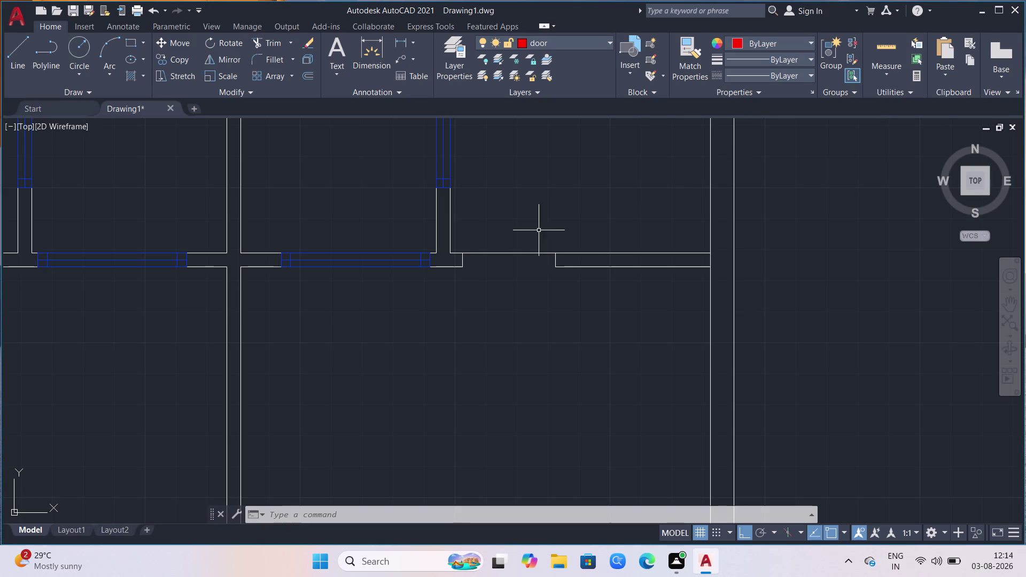
Zoom to the upper-left doorway and start MTEXT, cancelling the first corner pick.
scroll(down, 3)
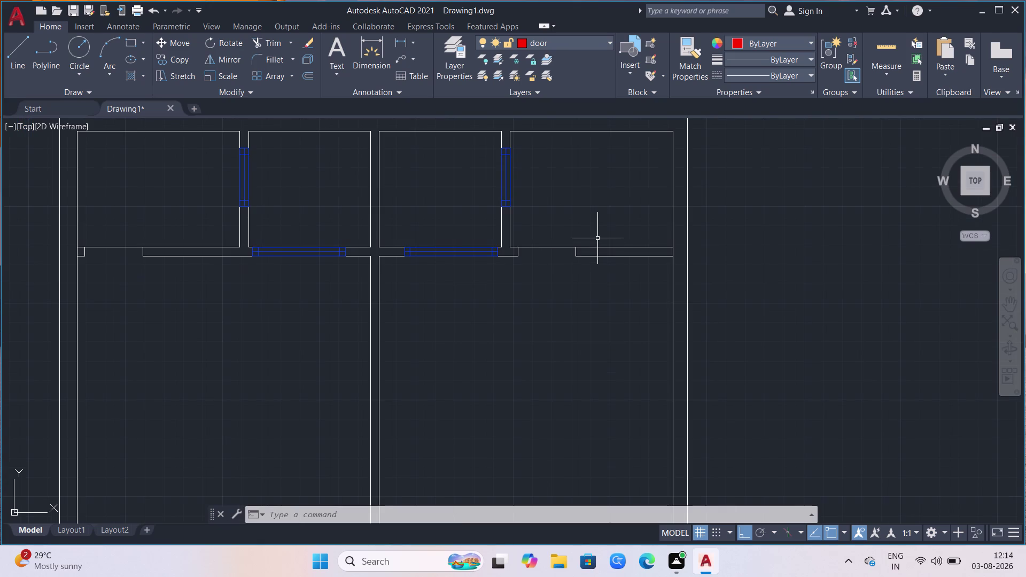
scroll(up, 3)
scroll(down, 3)
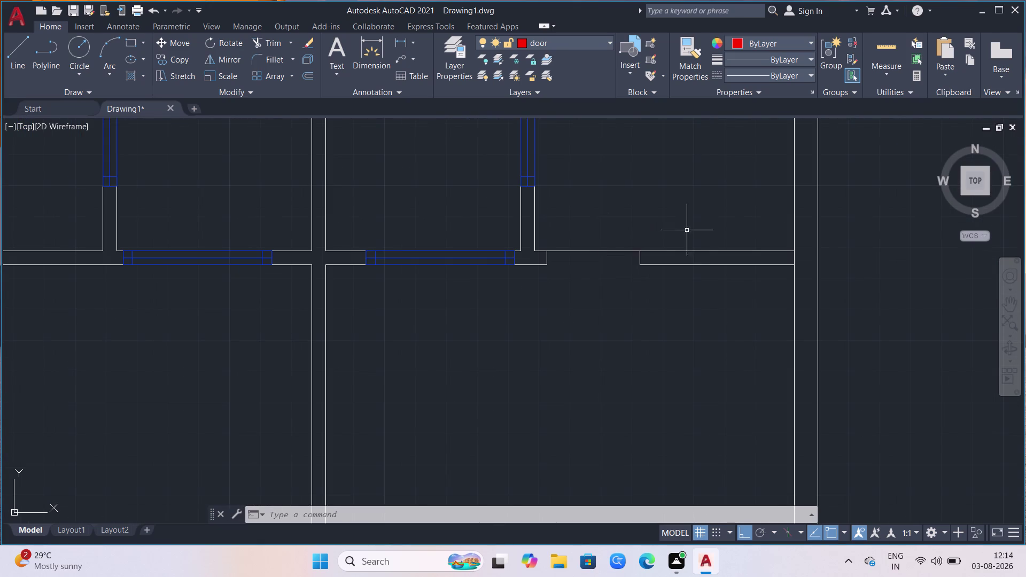
scroll(down, 3)
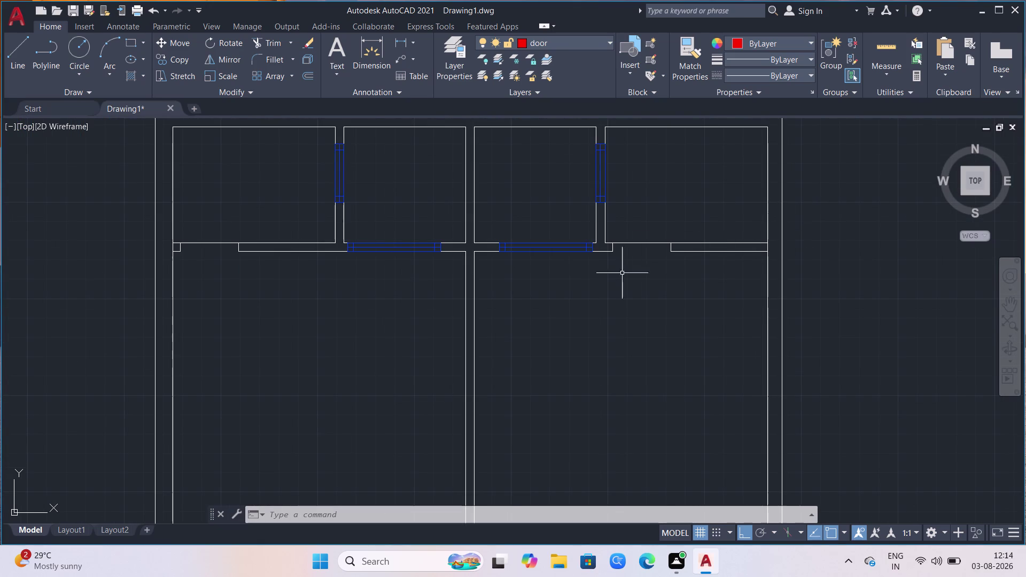
scroll(down, 3)
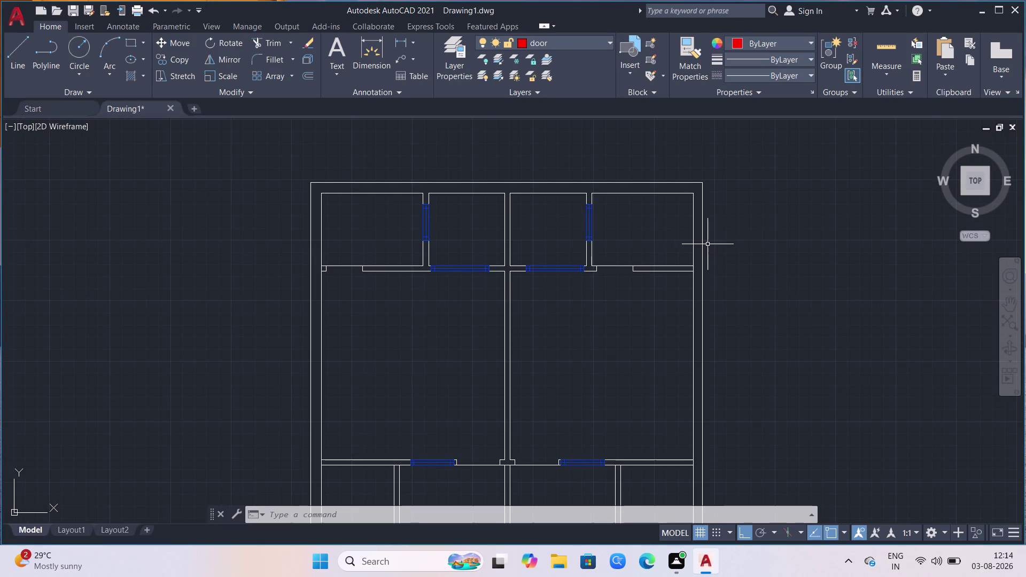
scroll(up, 3)
scroll(down, 3)
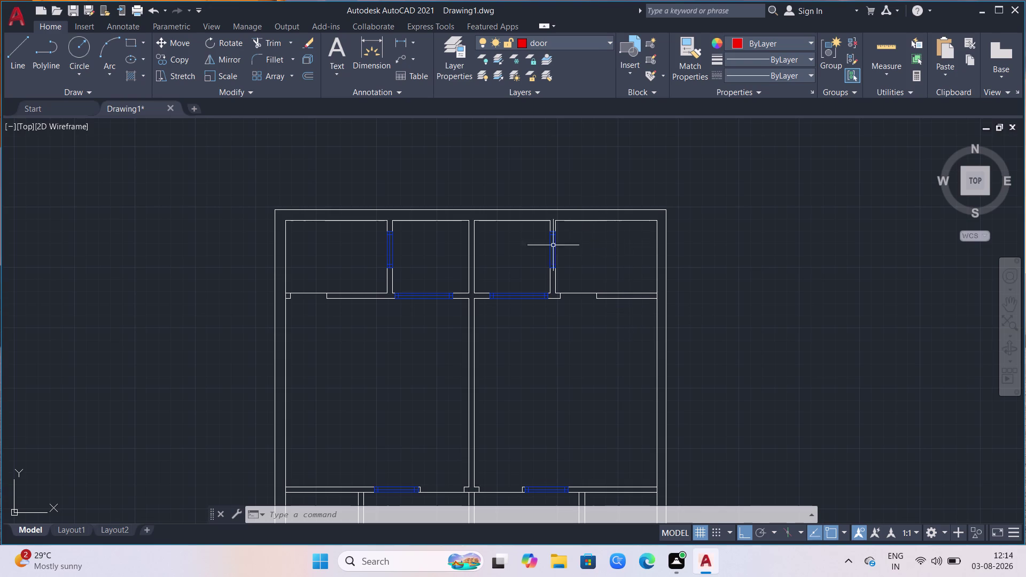
scroll(down, 3)
scroll(up, 3)
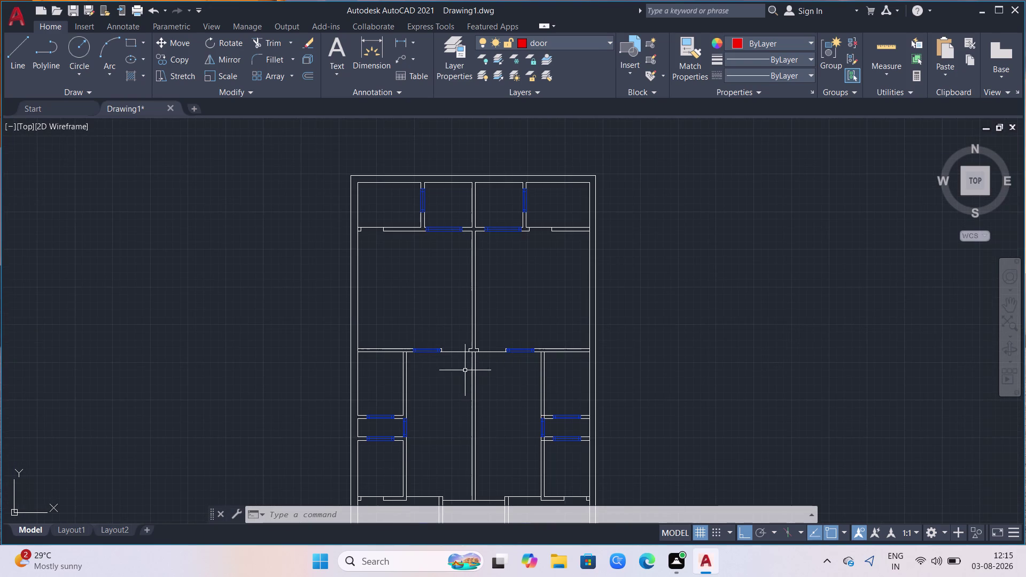
scroll(up, 3)
scroll(up, 3)
scroll(down, 3)
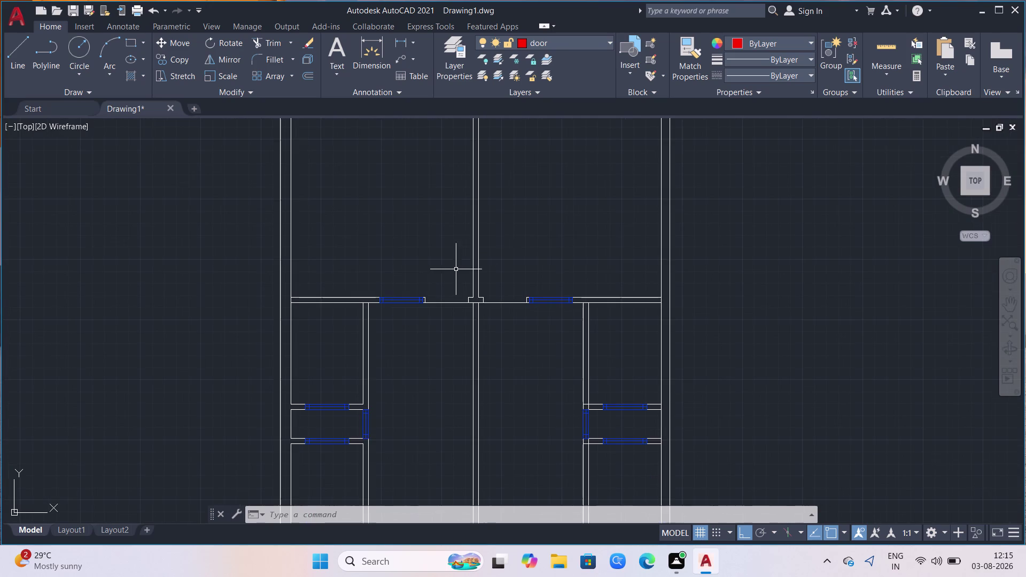
scroll(down, 3)
scroll(down, 3)
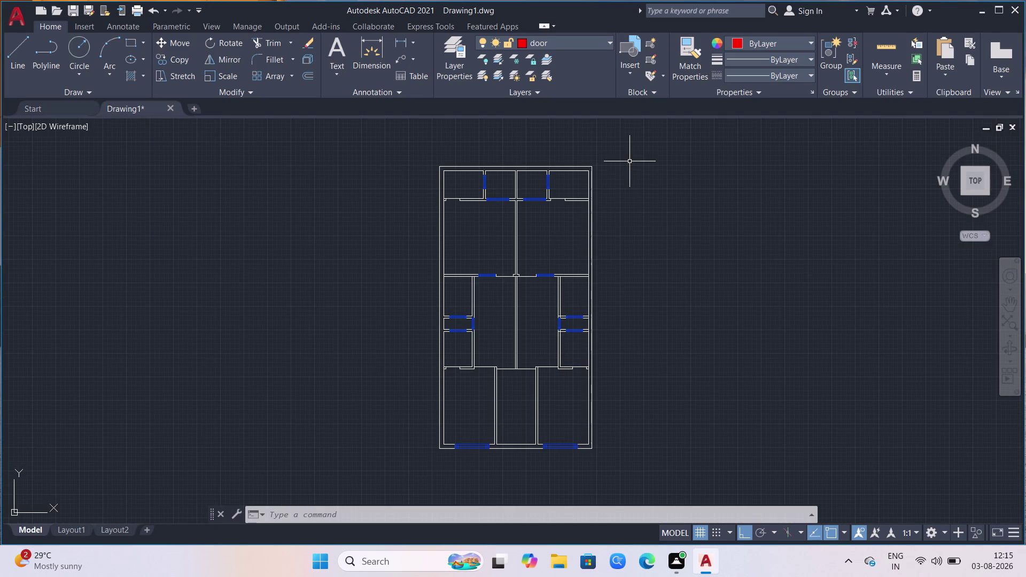
scroll(up, 3)
scroll(up, 3)
scroll(down, 3)
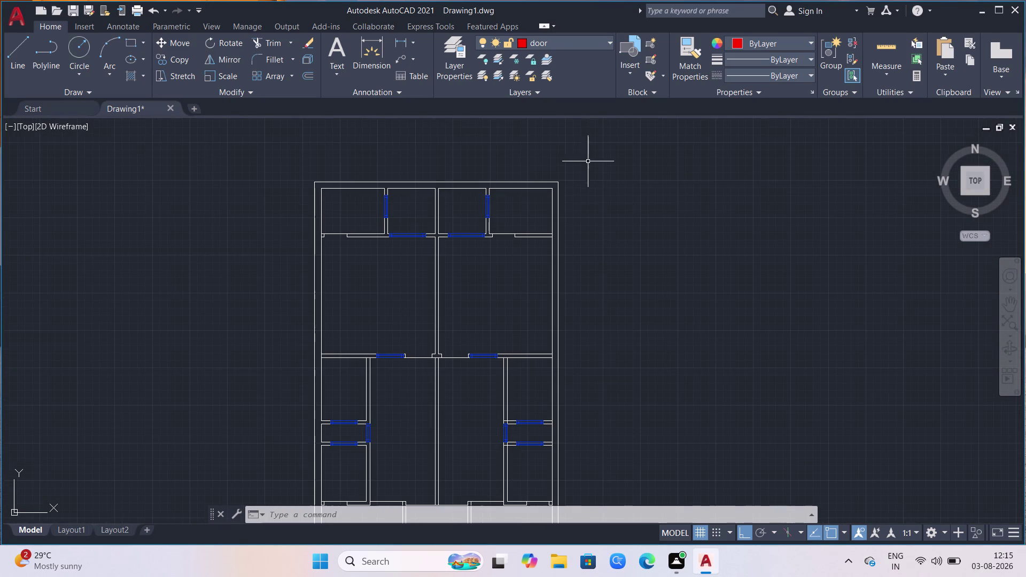
scroll(up, 3)
scroll(down, 3)
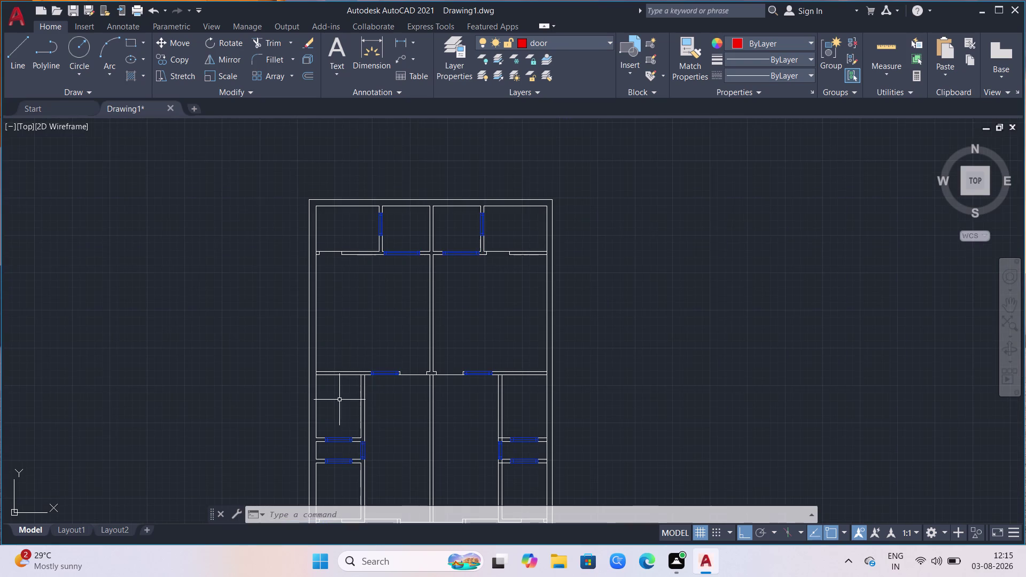
scroll(up, 3)
scroll(down, 3)
scroll(down, 3)
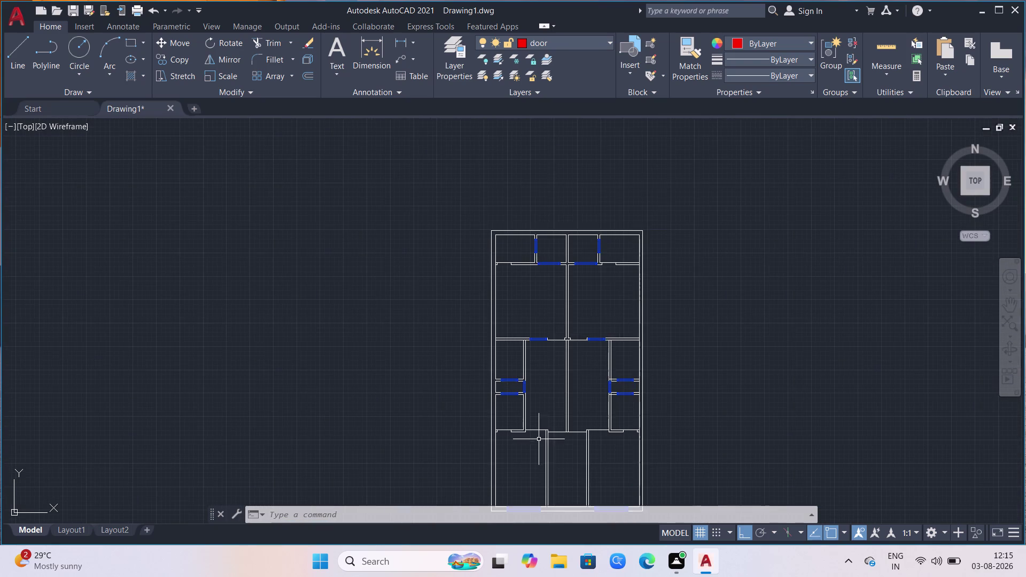
scroll(up, 3)
scroll(up, 3)
scroll(down, 3)
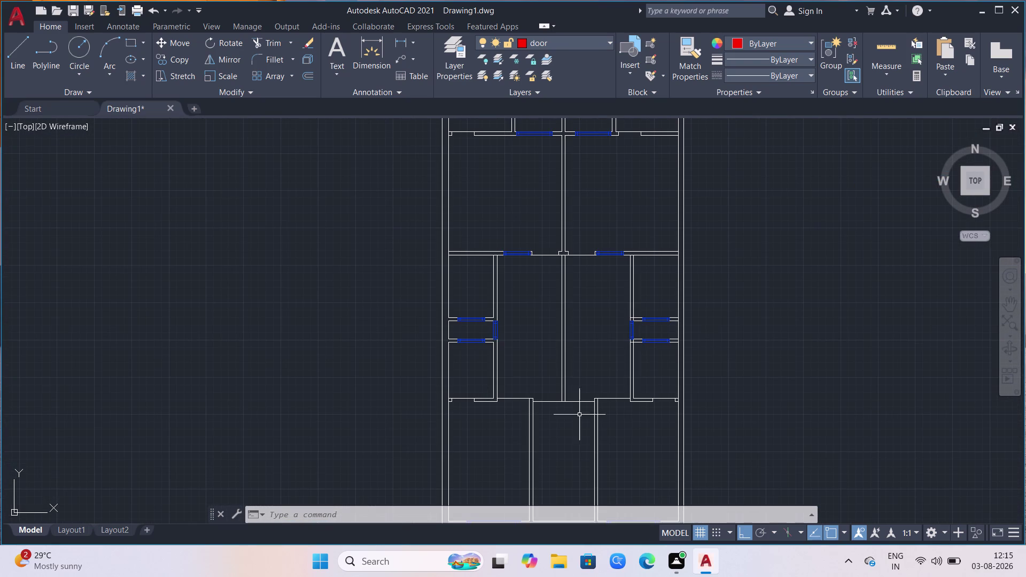
scroll(up, 3)
scroll(down, 3)
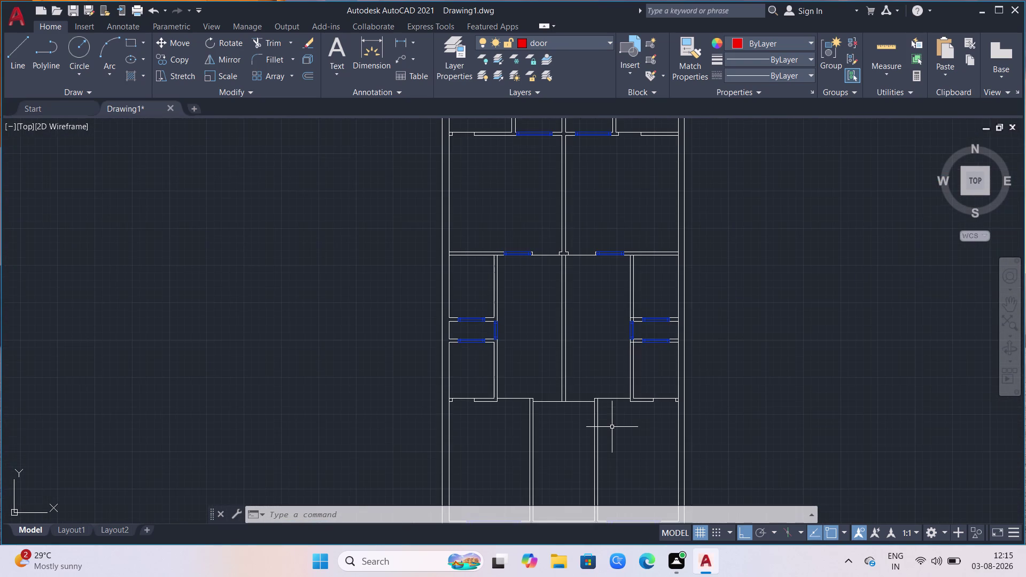
scroll(down, 3)
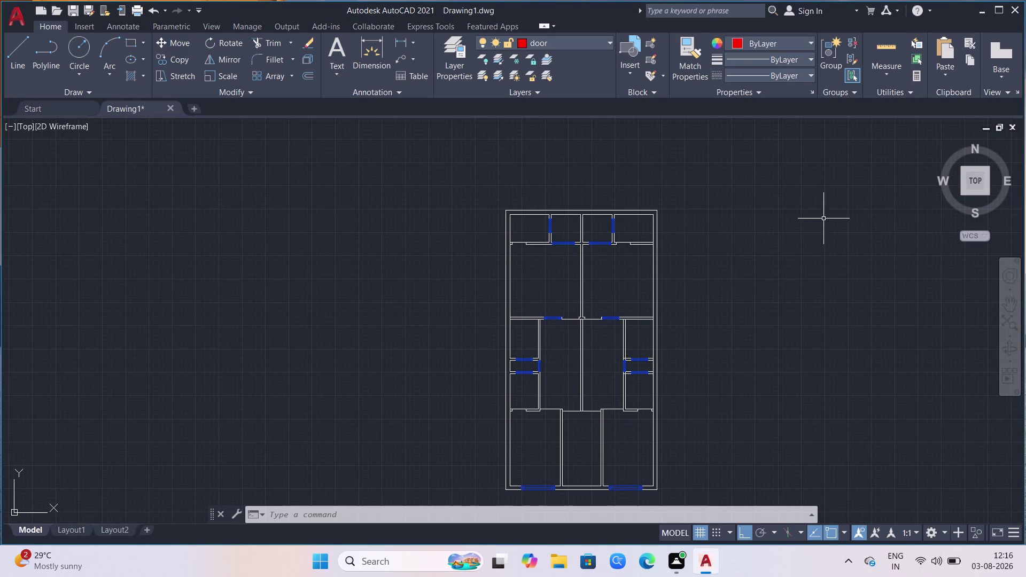
scroll(down, 3)
scroll(up, 3)
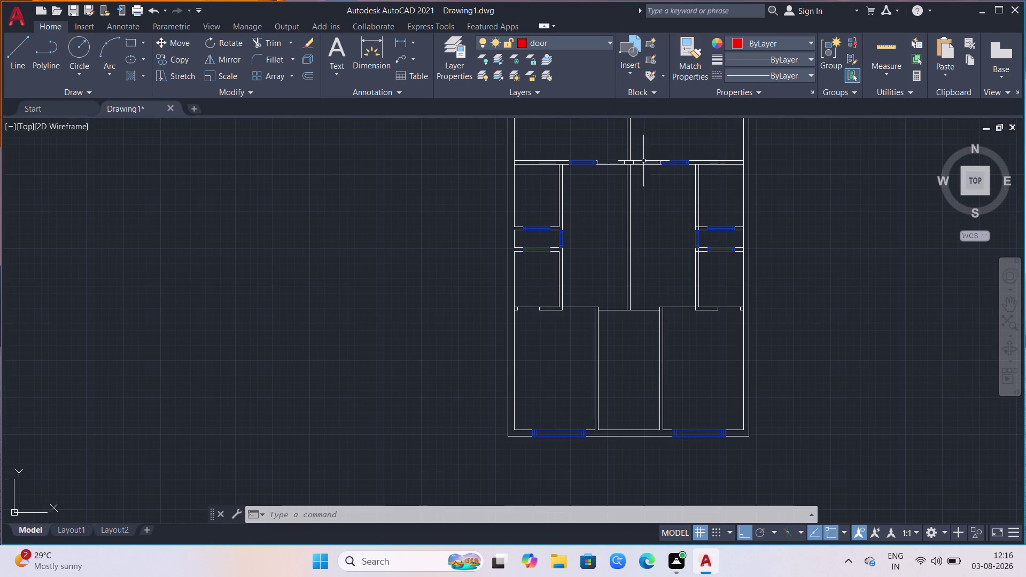
text(m)
text(t)
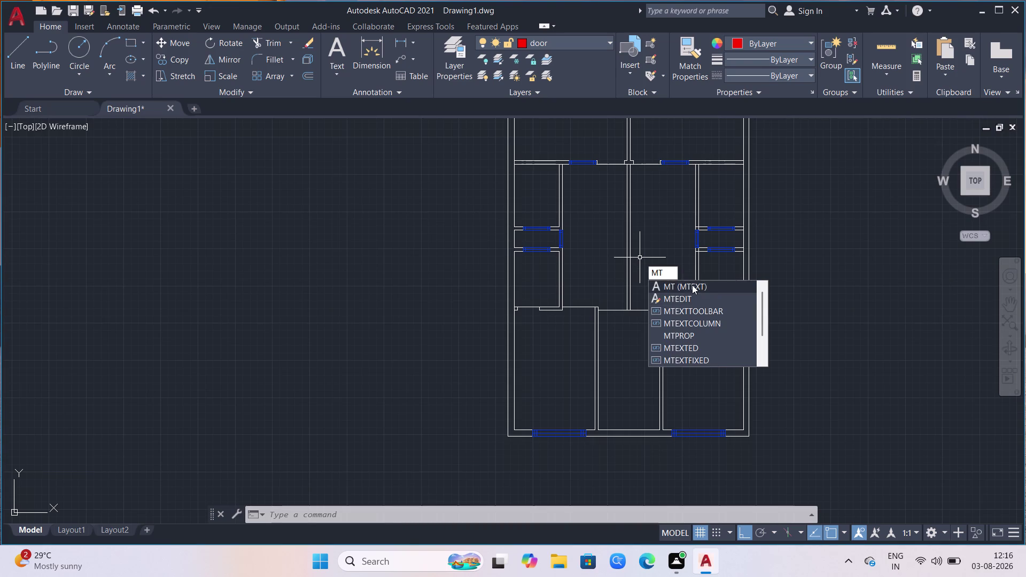
click(692, 285)
scroll(up, 3)
scroll(up, 3)
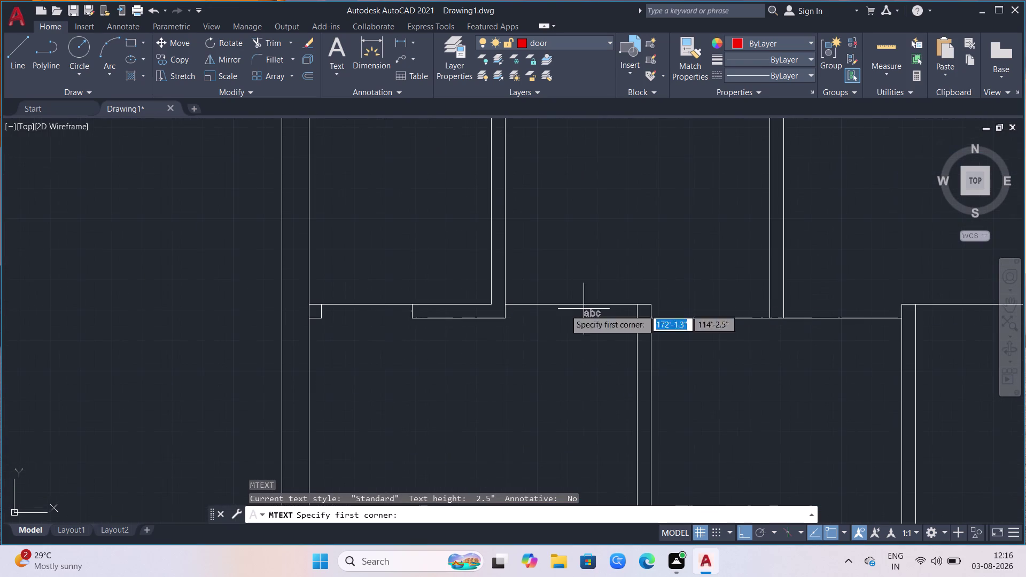
click(337, 307)
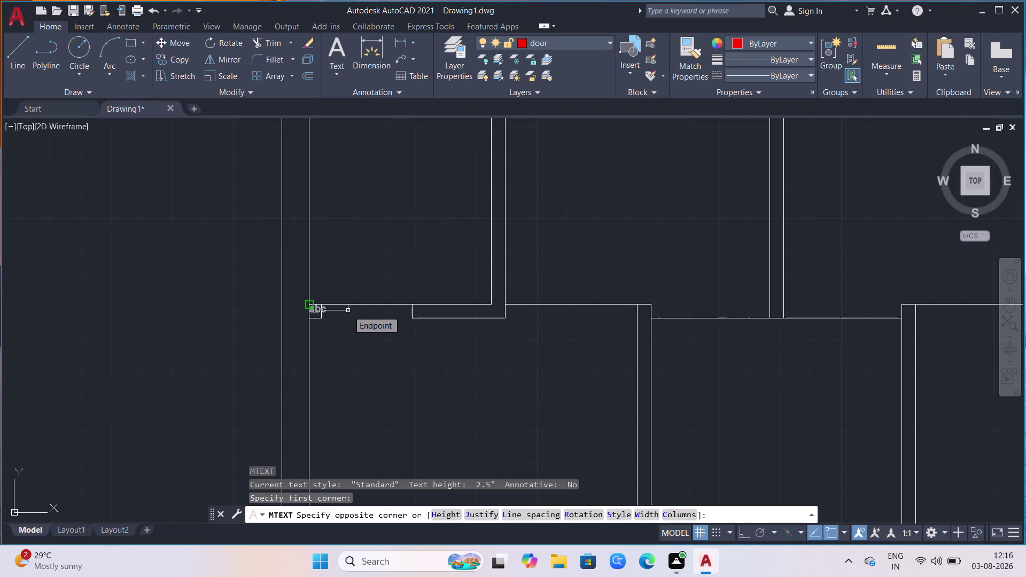
key(Escape)
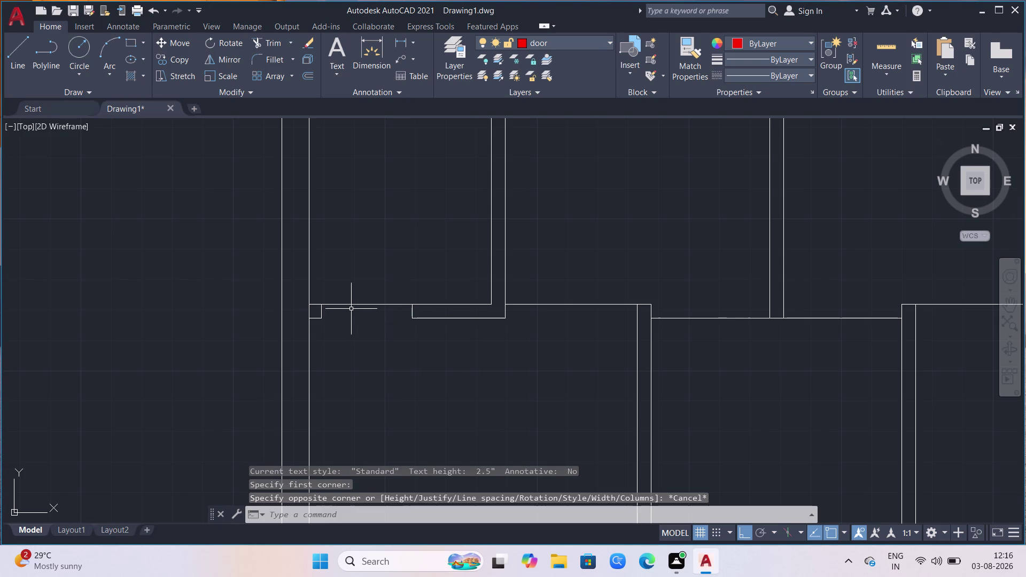
Retry MTEXT and draw the text box from the upper-left wall corner.
key(Return)
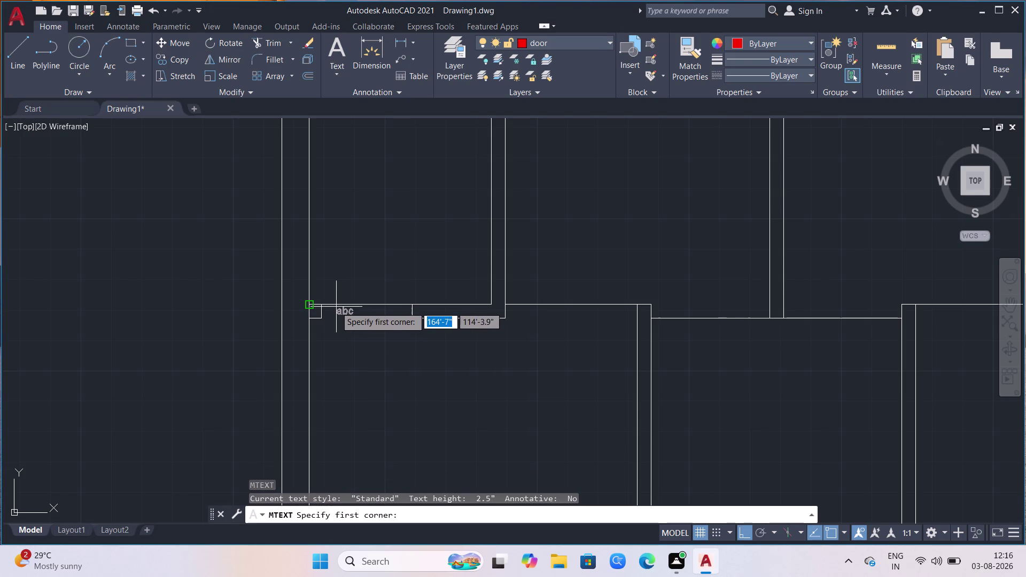
click(335, 307)
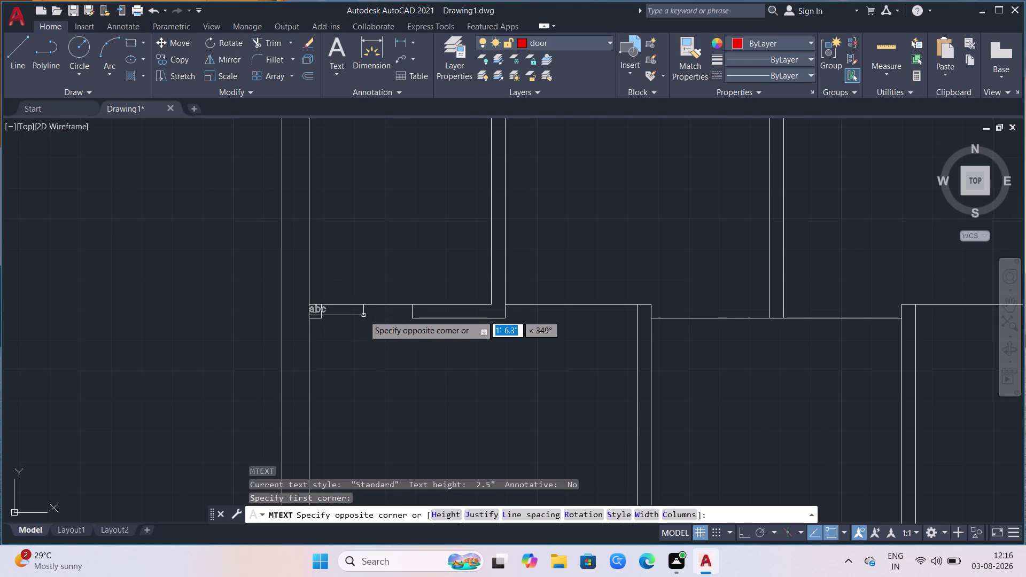
key(Escape)
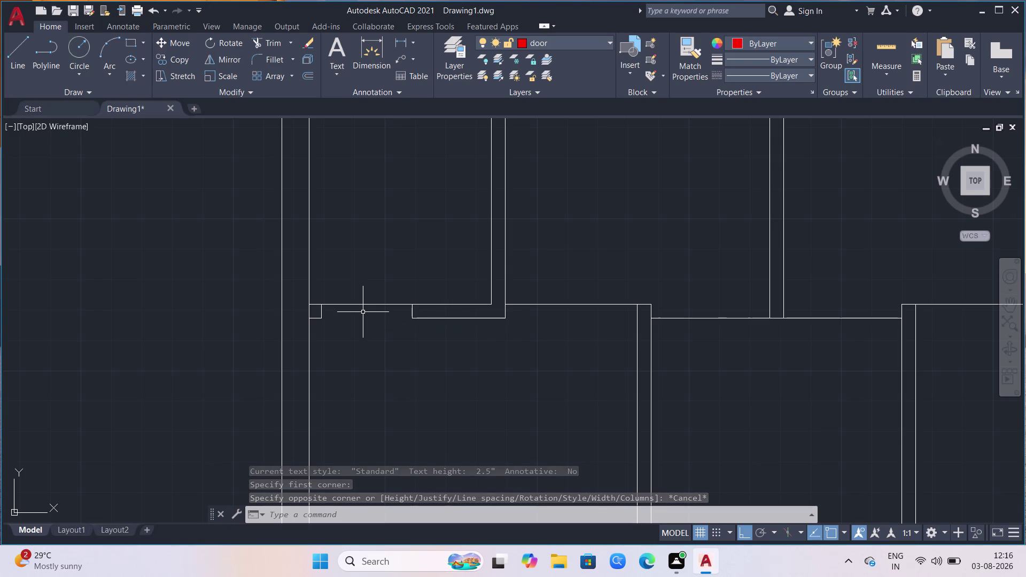
key(Return)
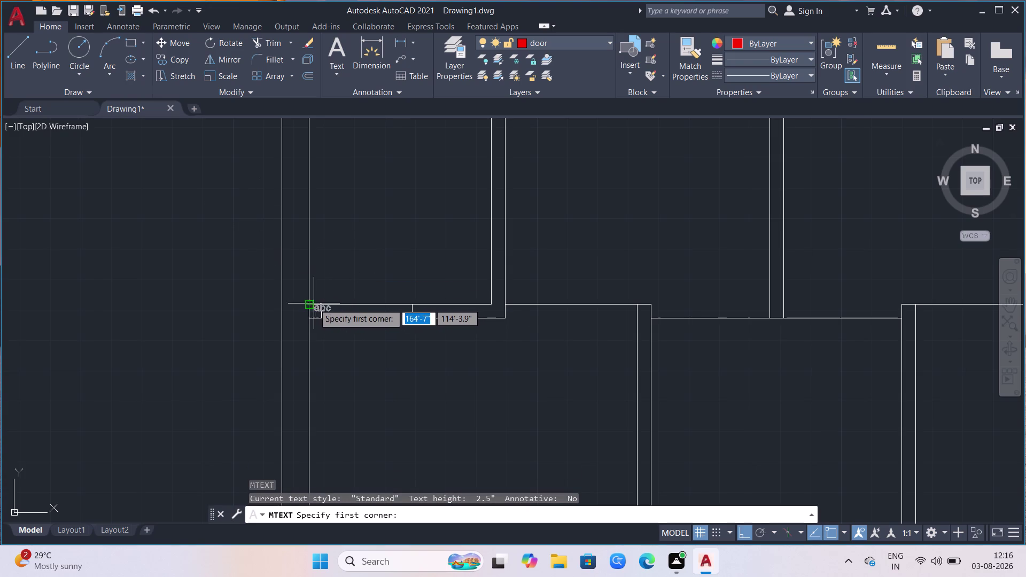
click(320, 305)
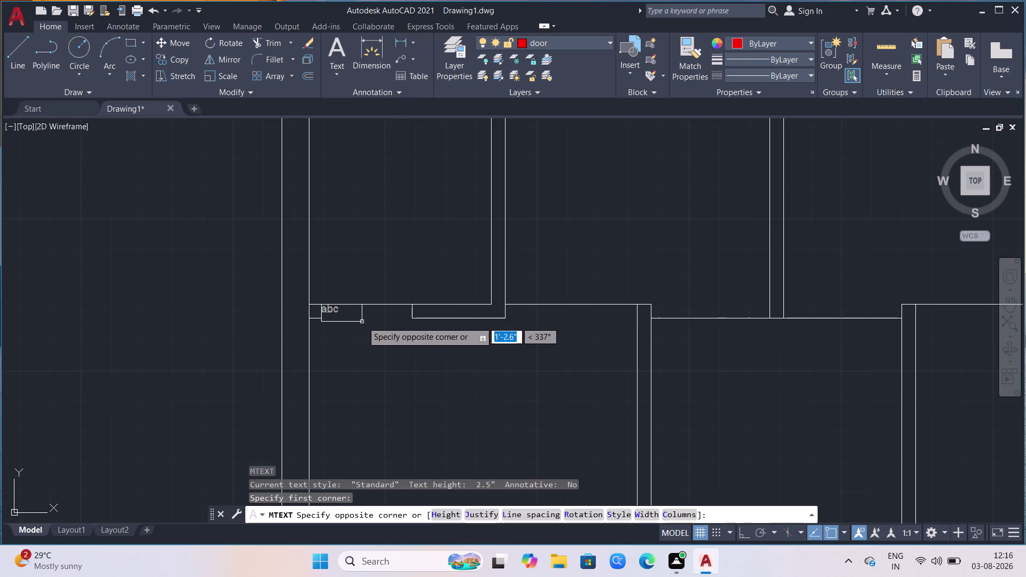
click(365, 322)
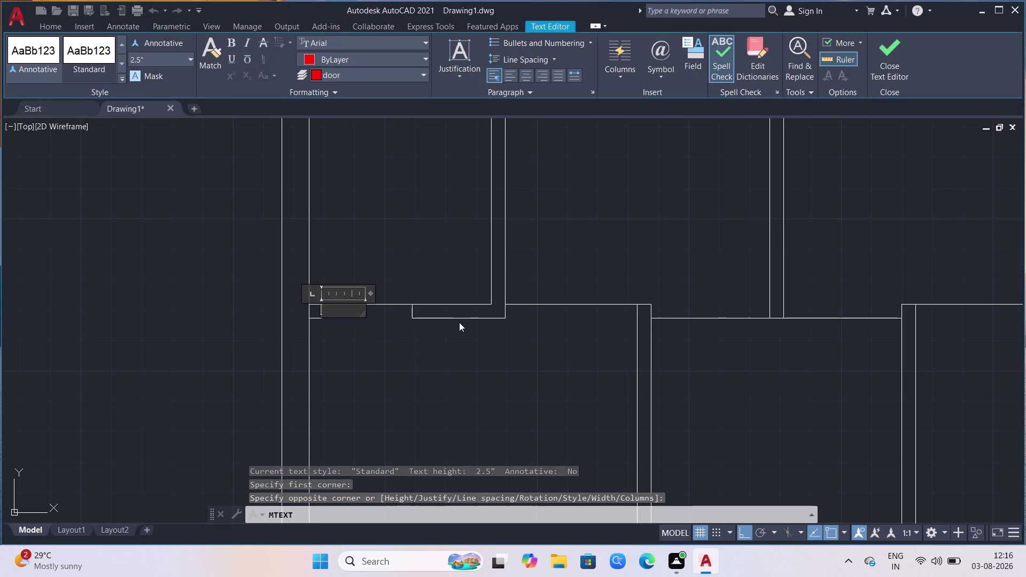
Enter the red D1 door label in the text box and close the editor.
key(d)
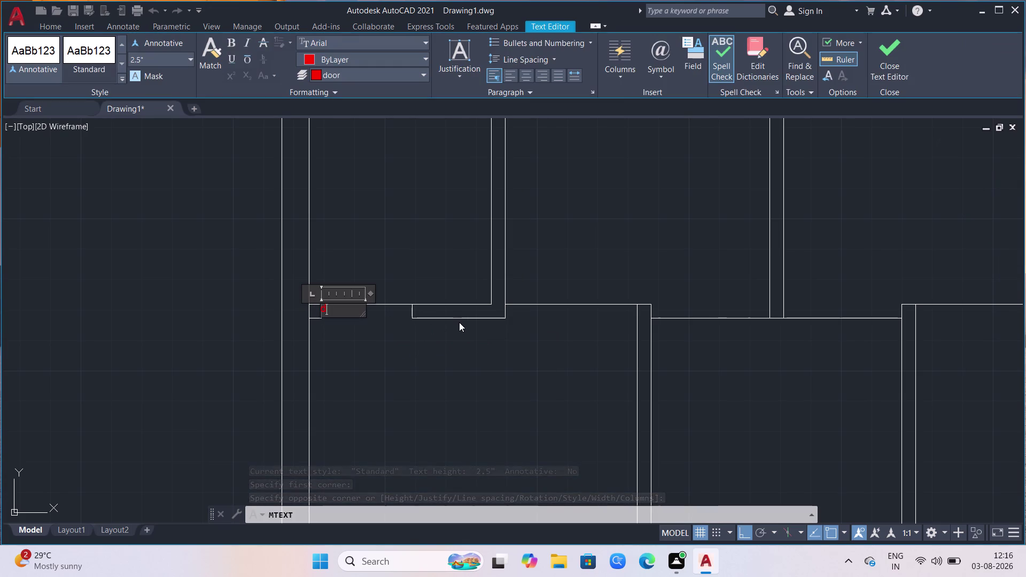
key(BackSpace)
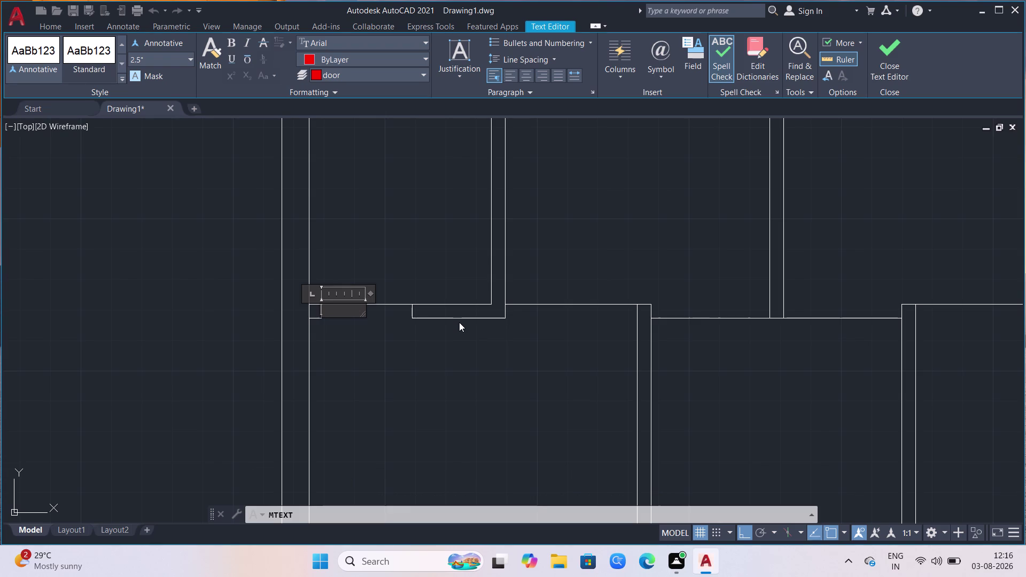
key(d)
text(.1)
key(Return)
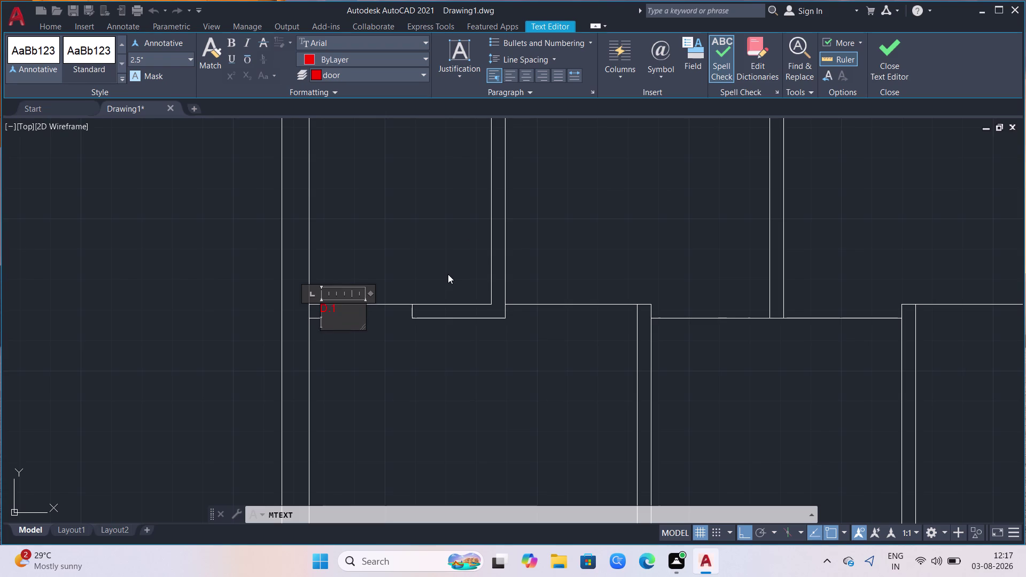
click(373, 345)
click(334, 310)
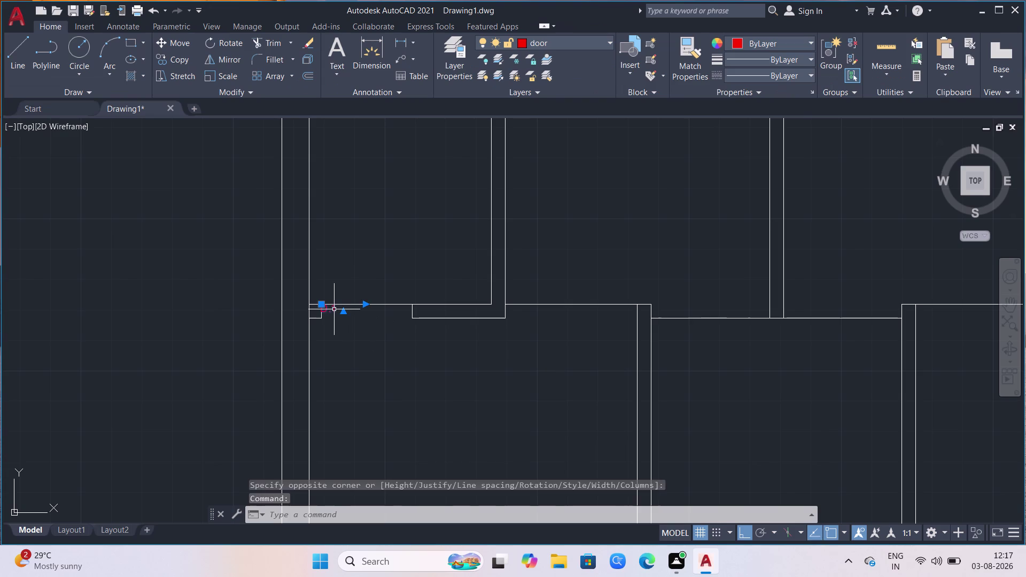
Move the D1 label from the wall corner into the horizontal wall's first doorway.
key(m)
key(Return)
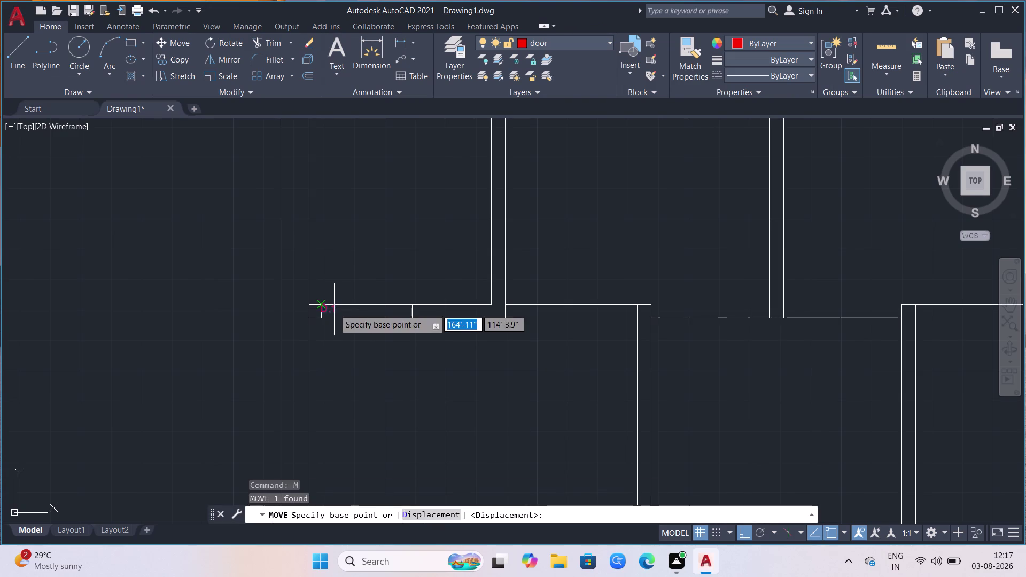
click(324, 305)
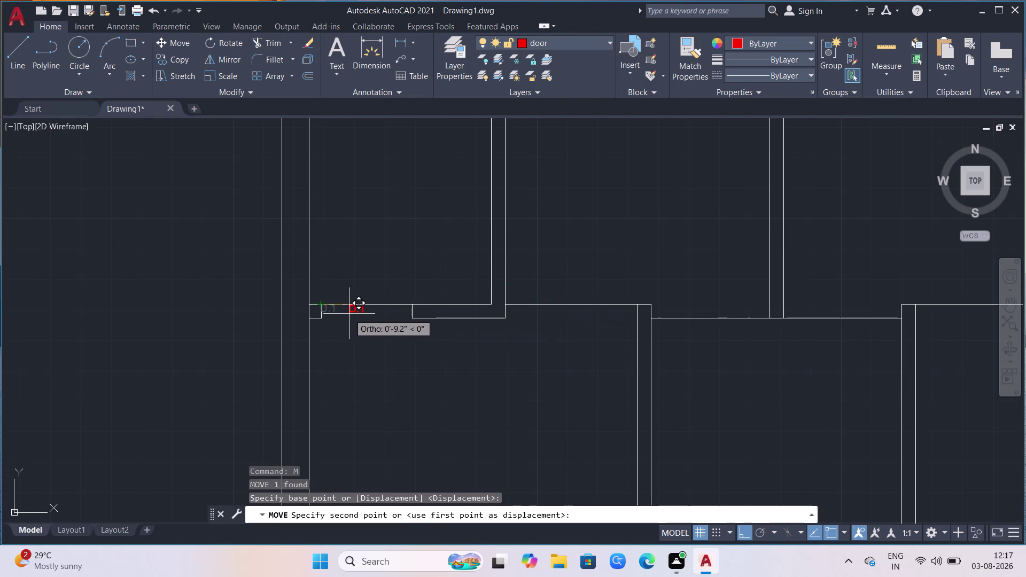
click(349, 314)
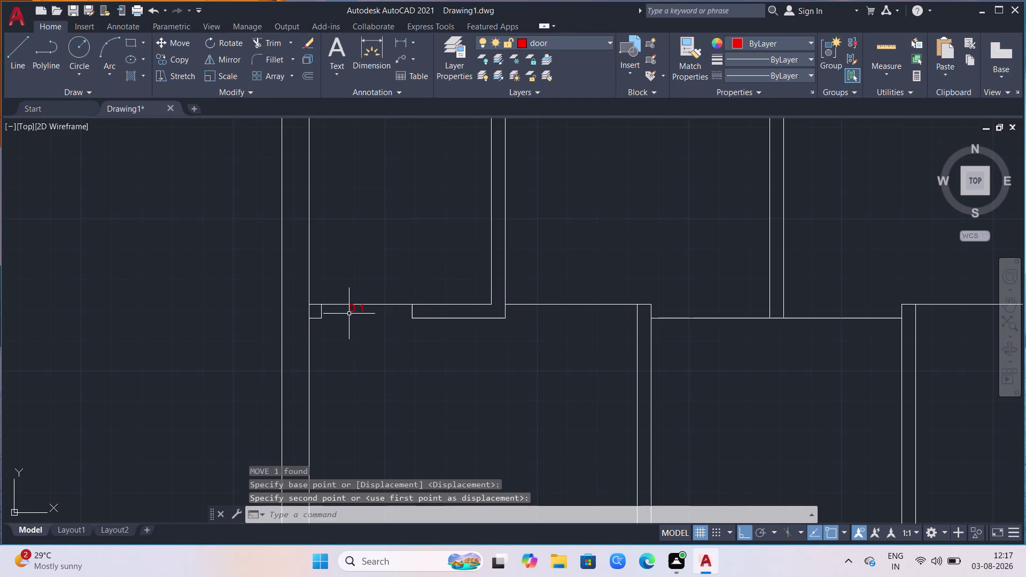
key(Escape)
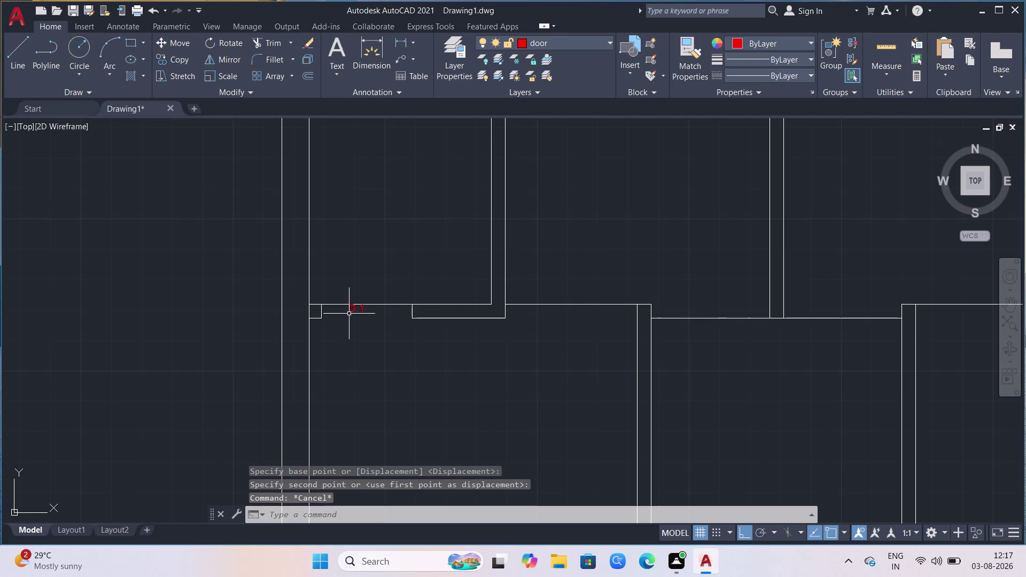
Copy the D1 label to two more doorways along the wall, then turn Ortho off.
text(CO)
key(Return)
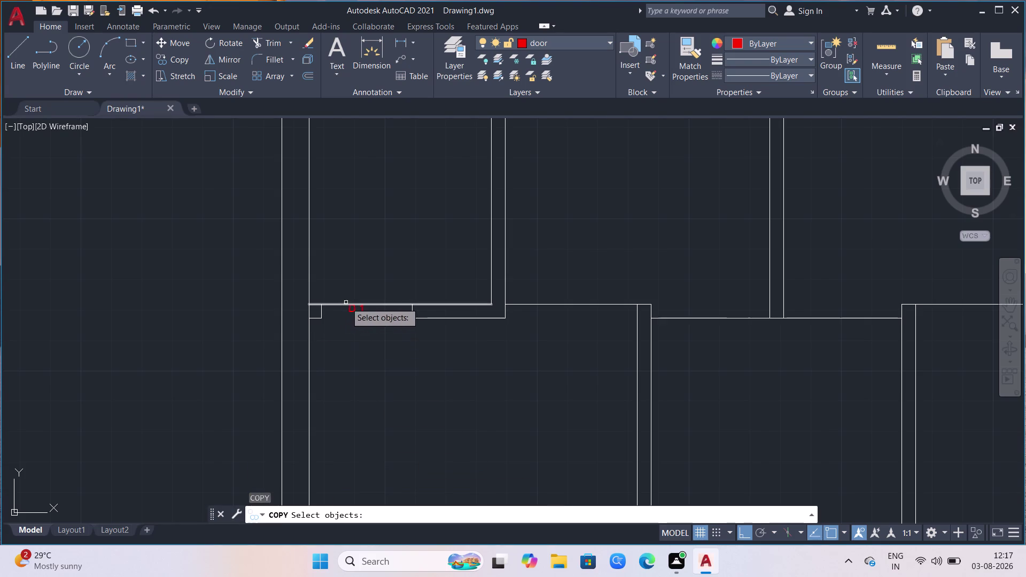
click(348, 310)
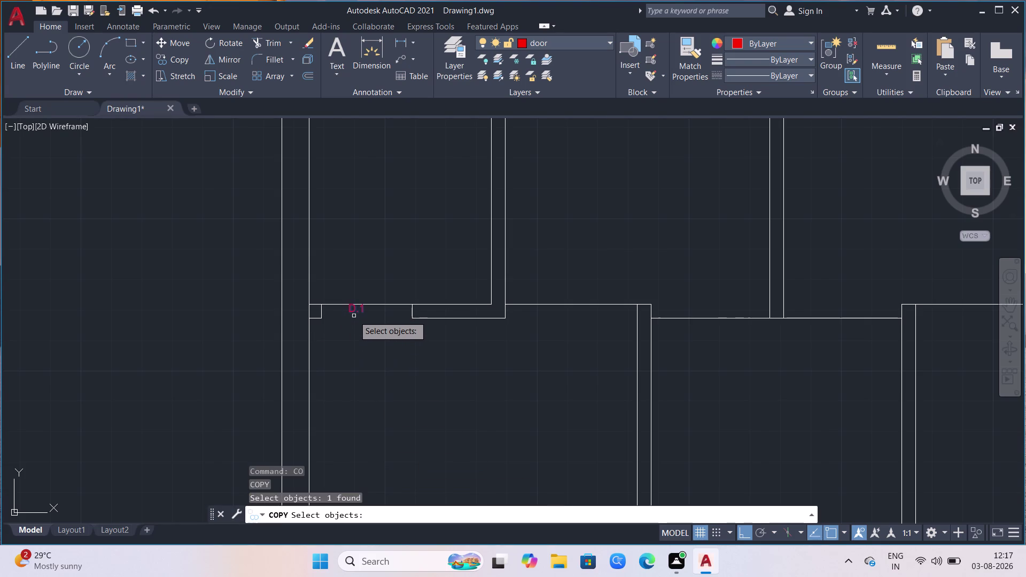
key(Return)
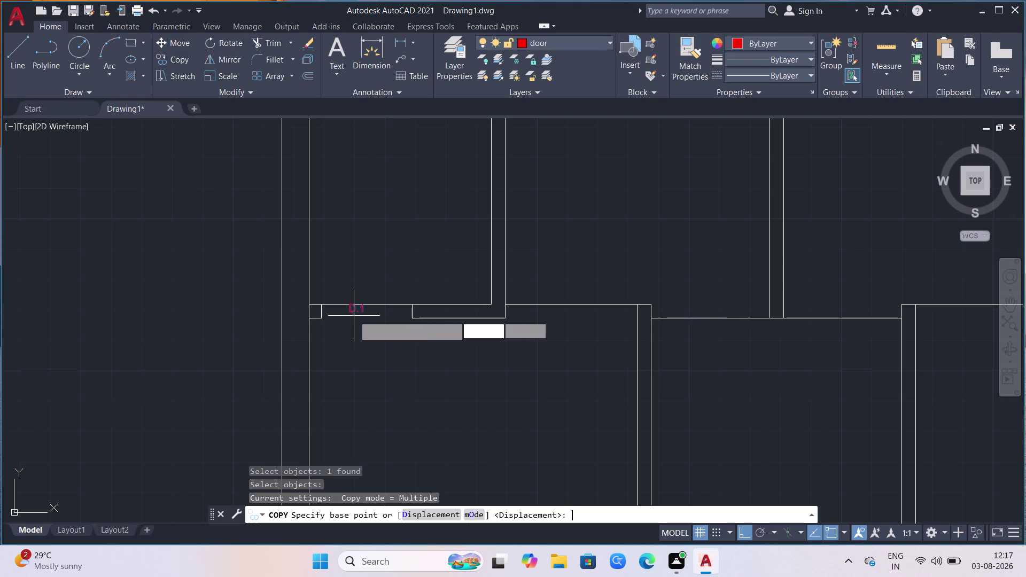
click(324, 305)
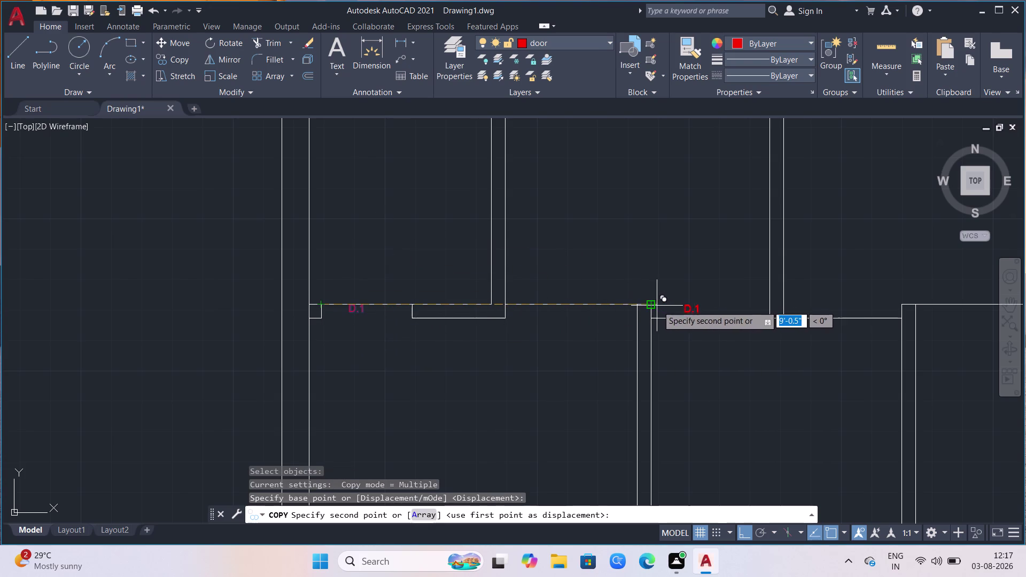
click(680, 308)
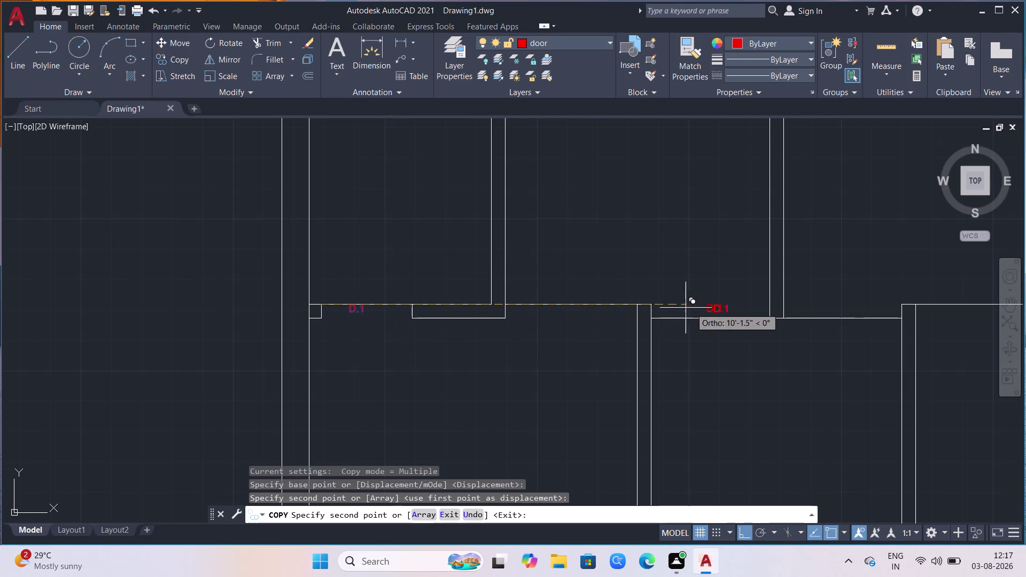
click(832, 309)
scroll(down, 3)
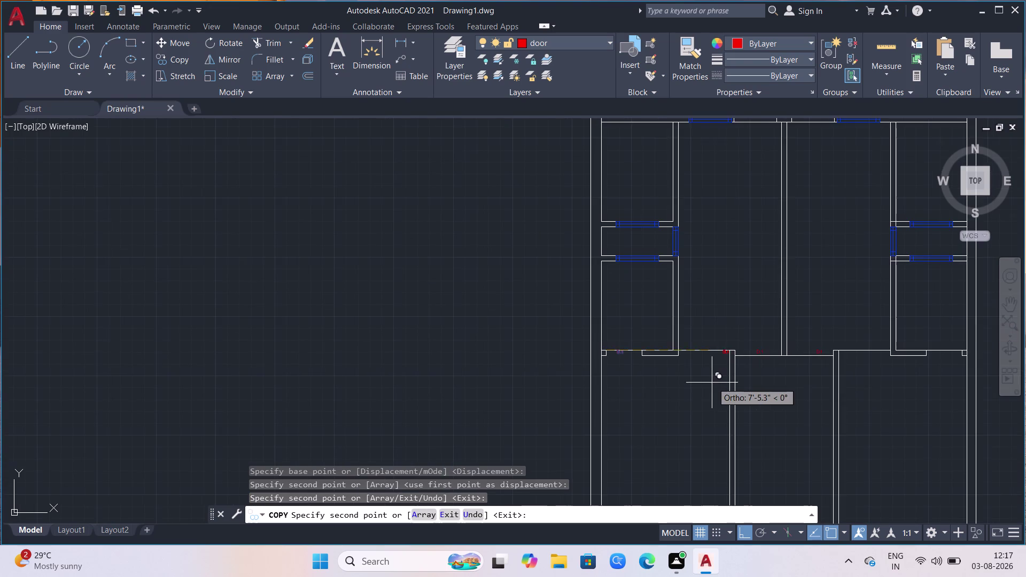
scroll(down, 3)
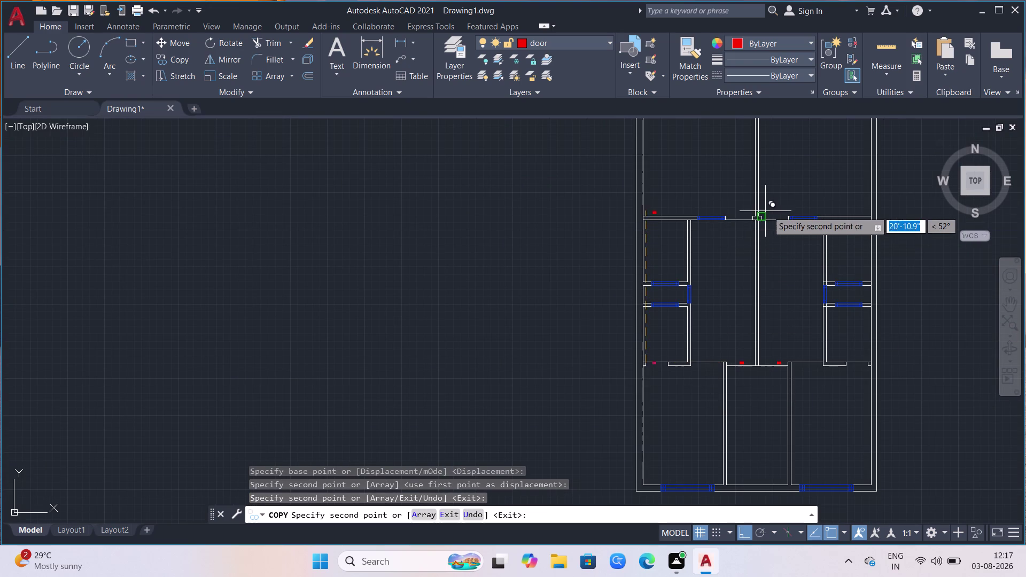
key(F8)
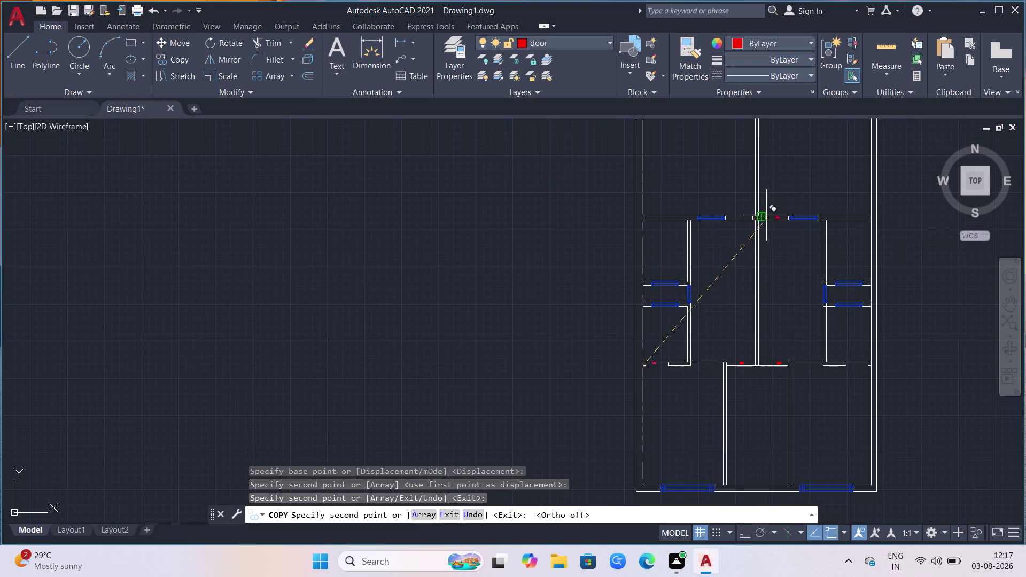
Place D1 copies at two adjacent upper doorways.
scroll(up, 3)
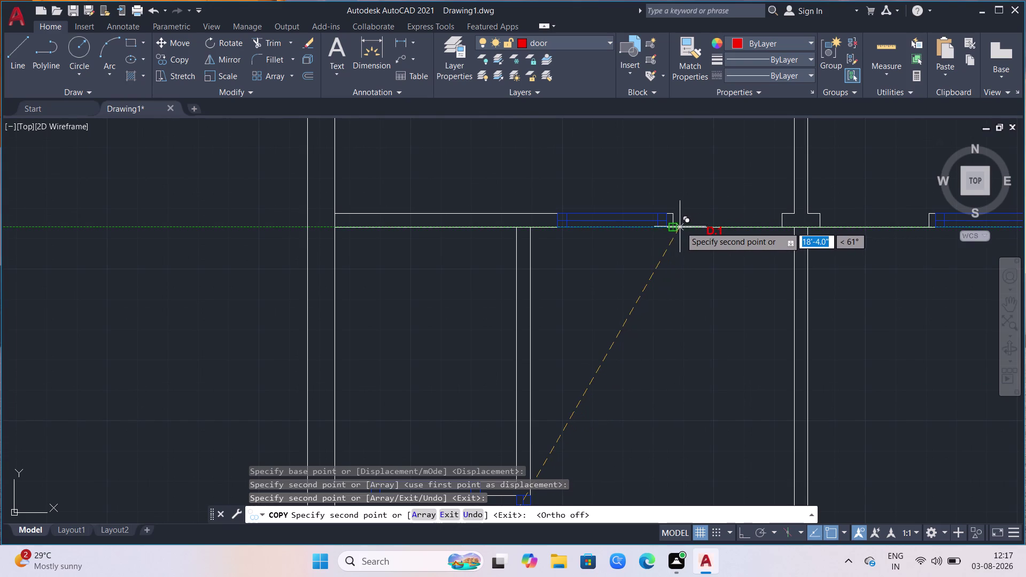
click(693, 214)
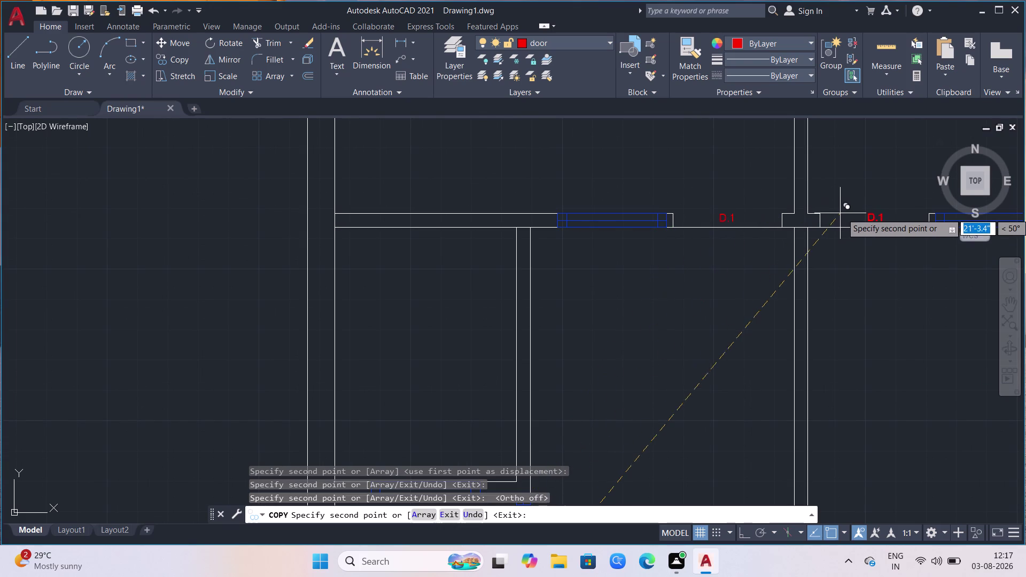
click(842, 213)
scroll(down, 3)
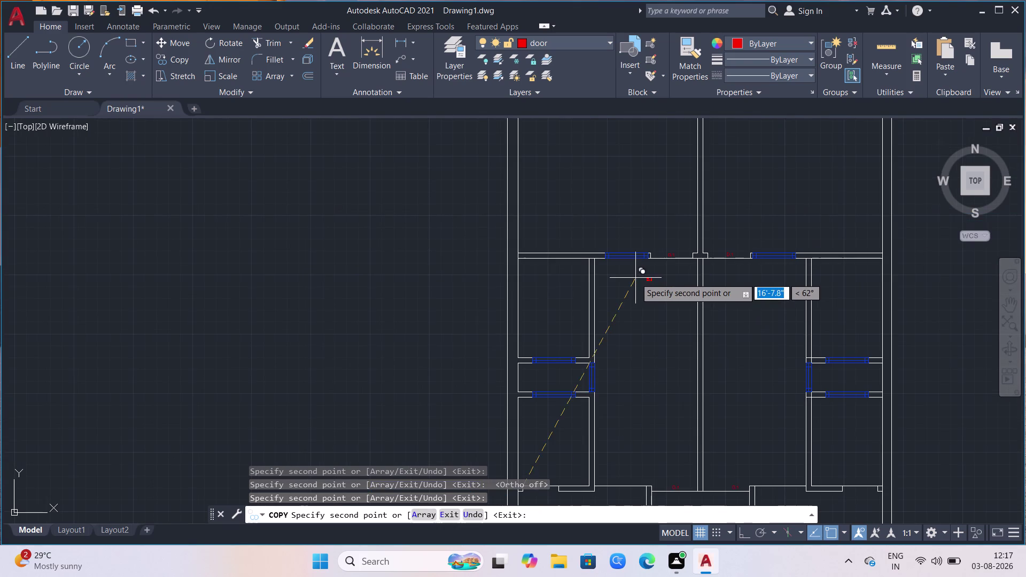
scroll(down, 3)
scroll(down, 3)
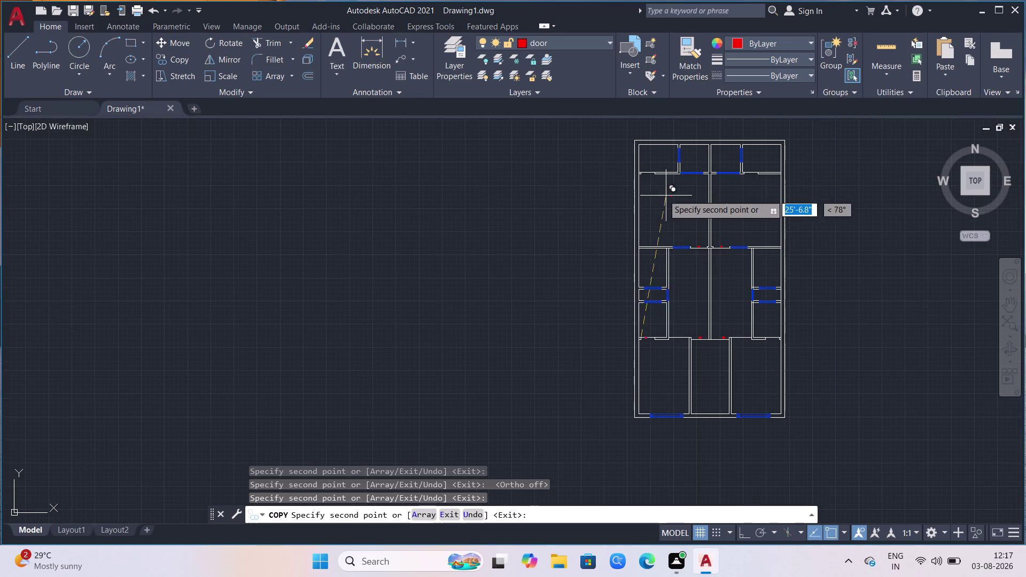
scroll(up, 3)
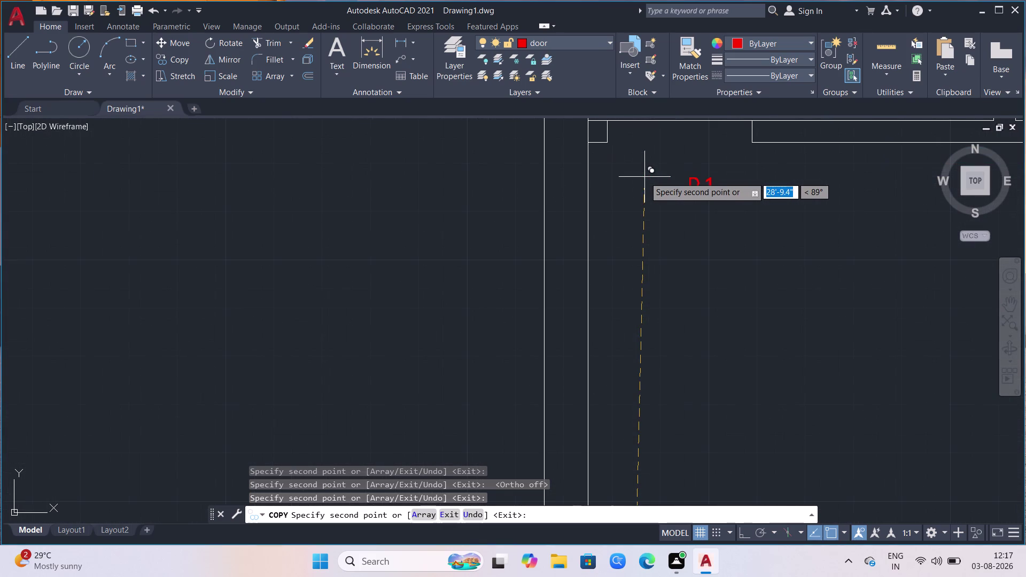
scroll(down, 3)
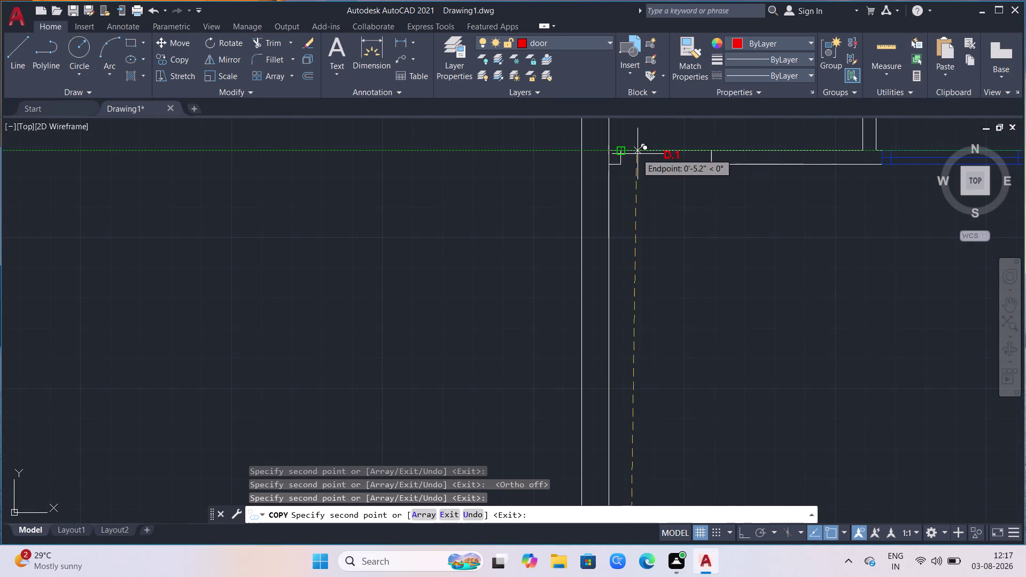
Place D1 copies at the top-left and right-hand upper doorways.
click(624, 152)
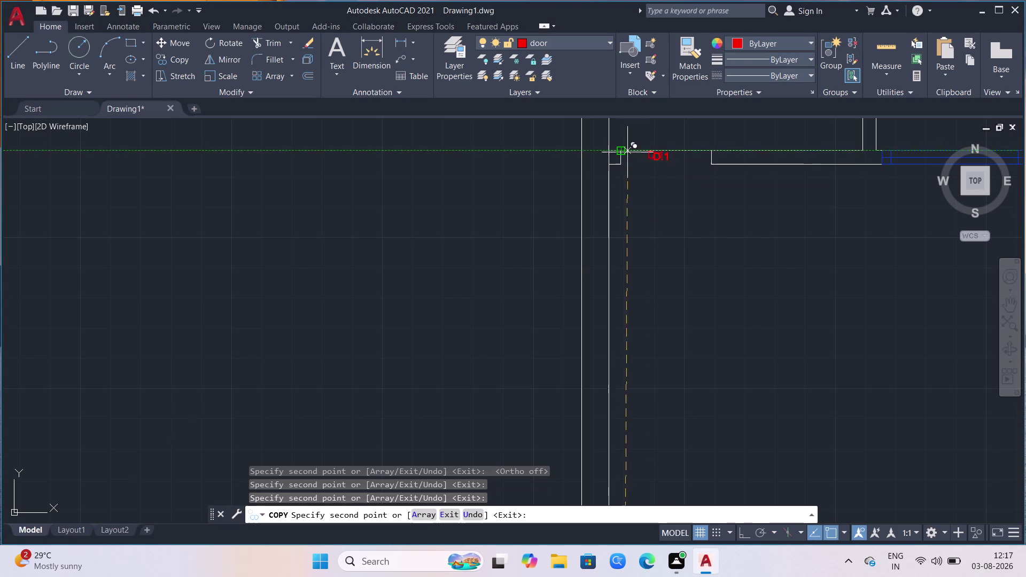
scroll(down, 3)
scroll(down, 3)
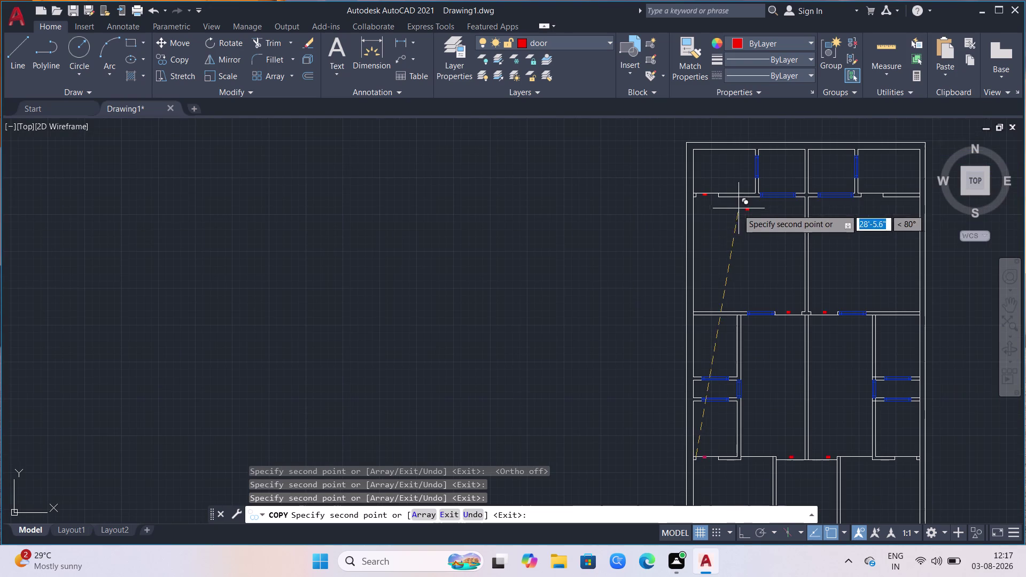
scroll(up, 3)
scroll(up, 3)
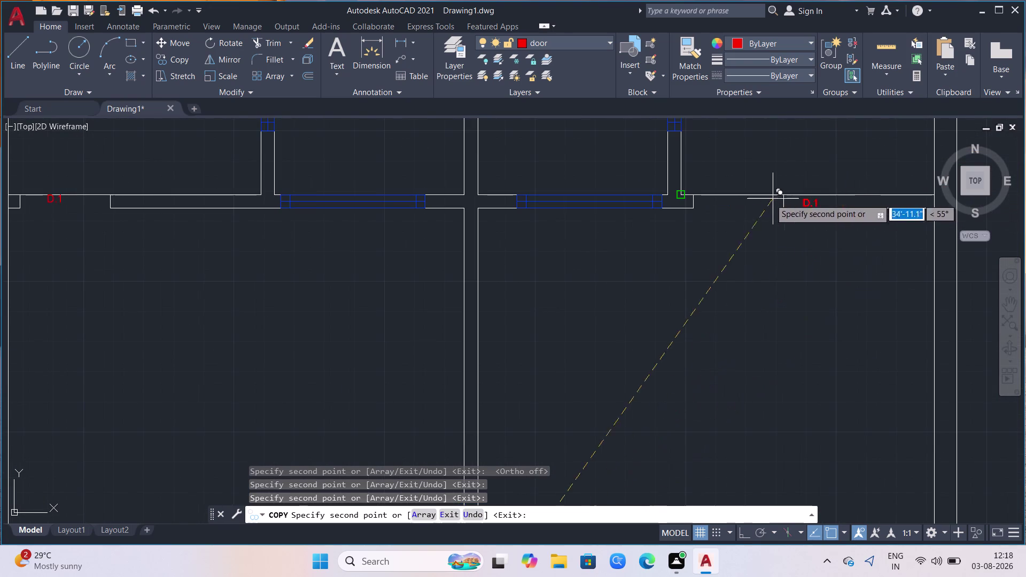
click(701, 195)
scroll(down, 3)
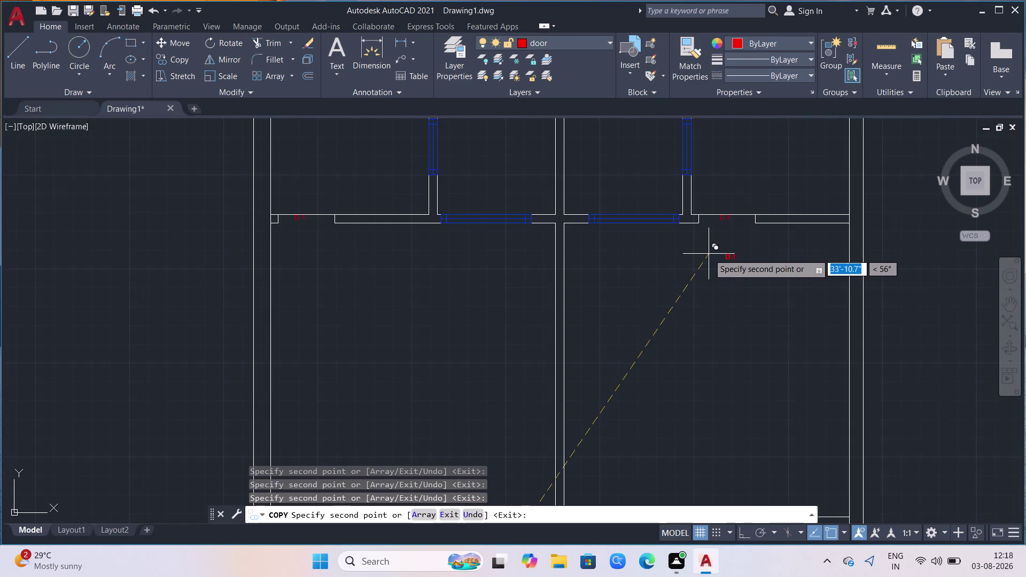
scroll(down, 3)
scroll(down, 3)
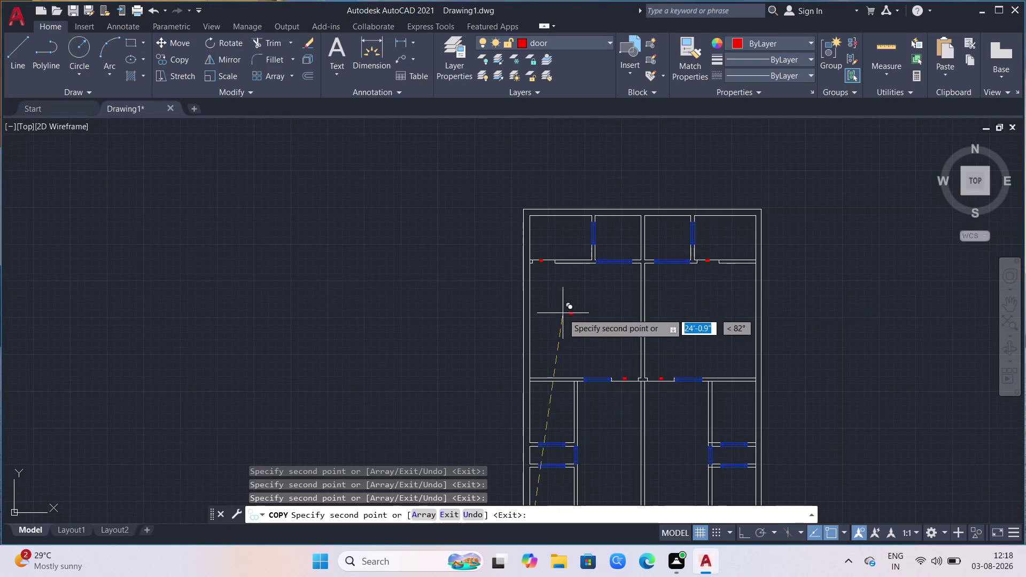
scroll(down, 3)
scroll(up, 3)
scroll(up, 3)
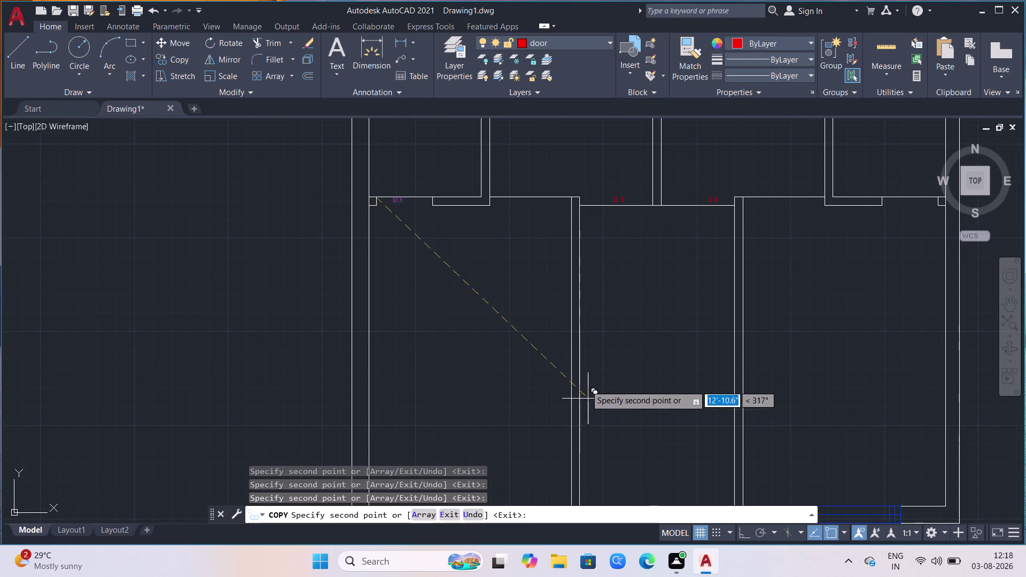
scroll(down, 3)
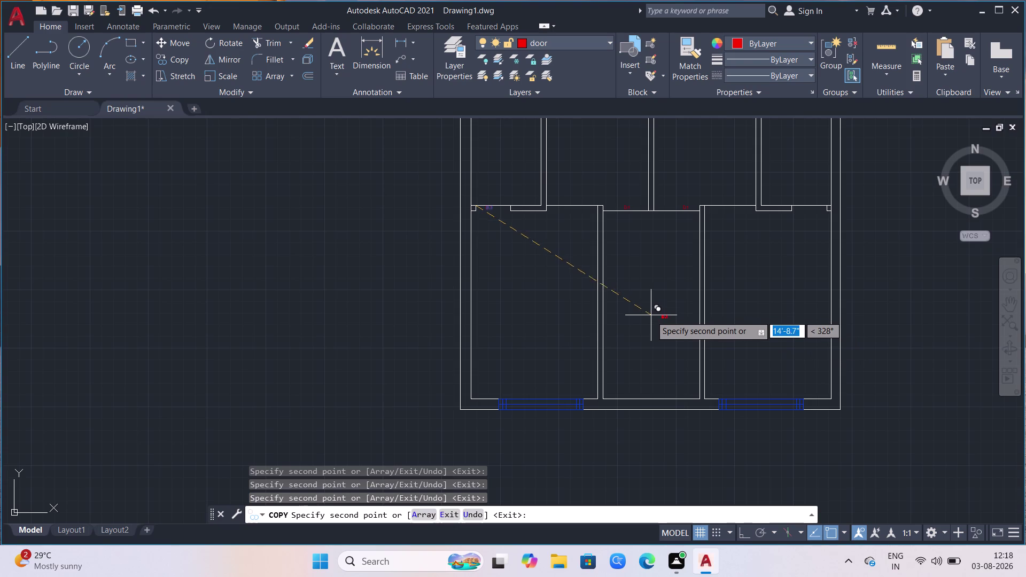
scroll(down, 3)
scroll(up, 3)
scroll(down, 3)
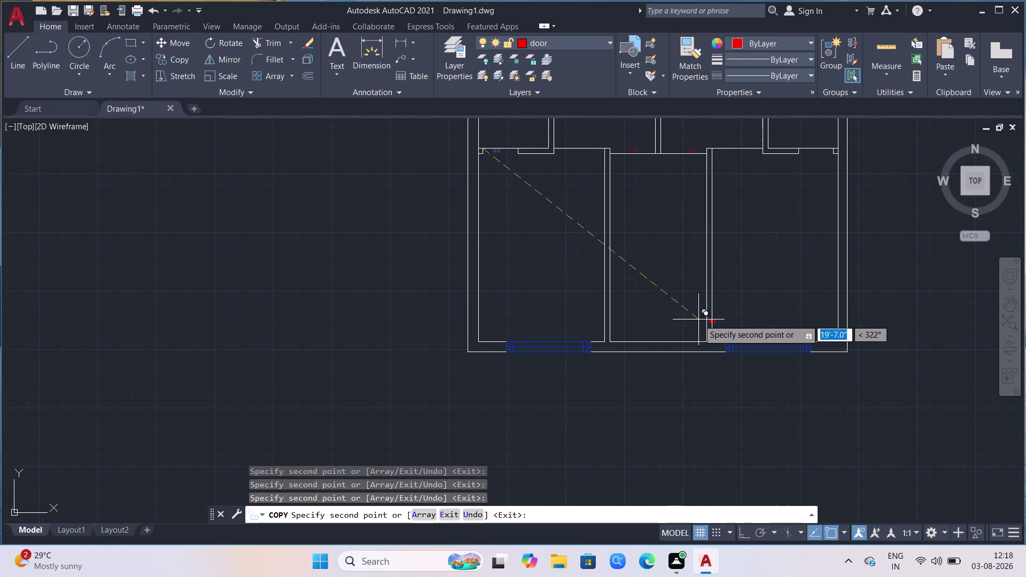
scroll(down, 3)
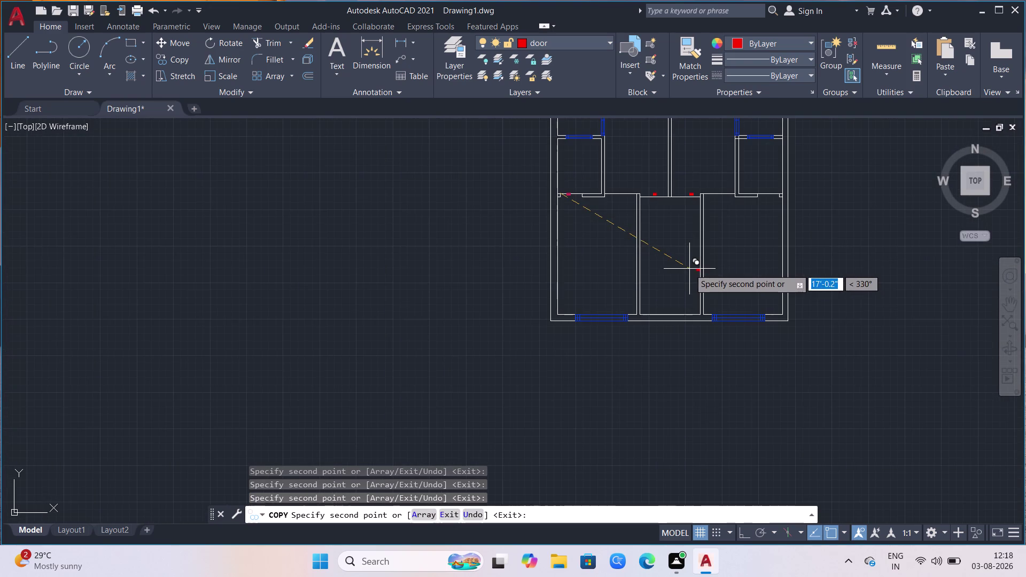